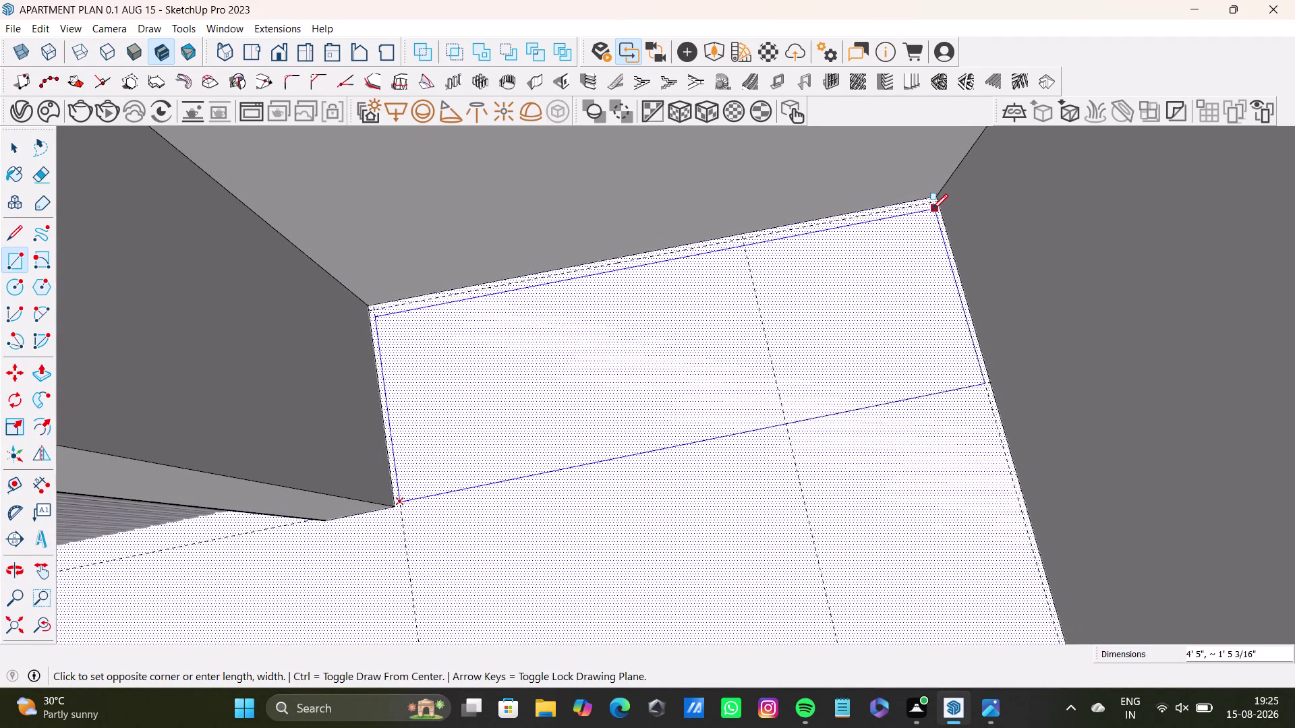
Cancel the unfinished rectangle so no new edges appear on the ceiling.
key(space)
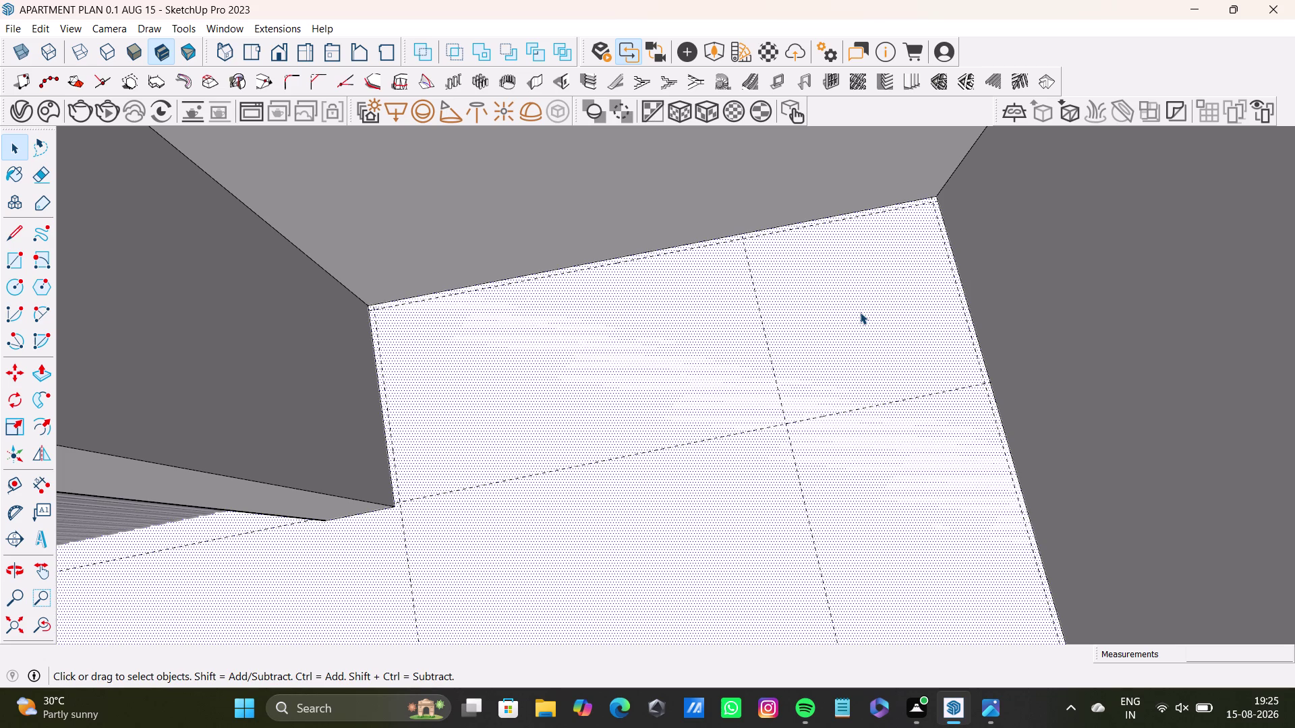
key(space)
Draw the first L edge from the left ceiling corner to the right ceiling corner.
click(8, 235)
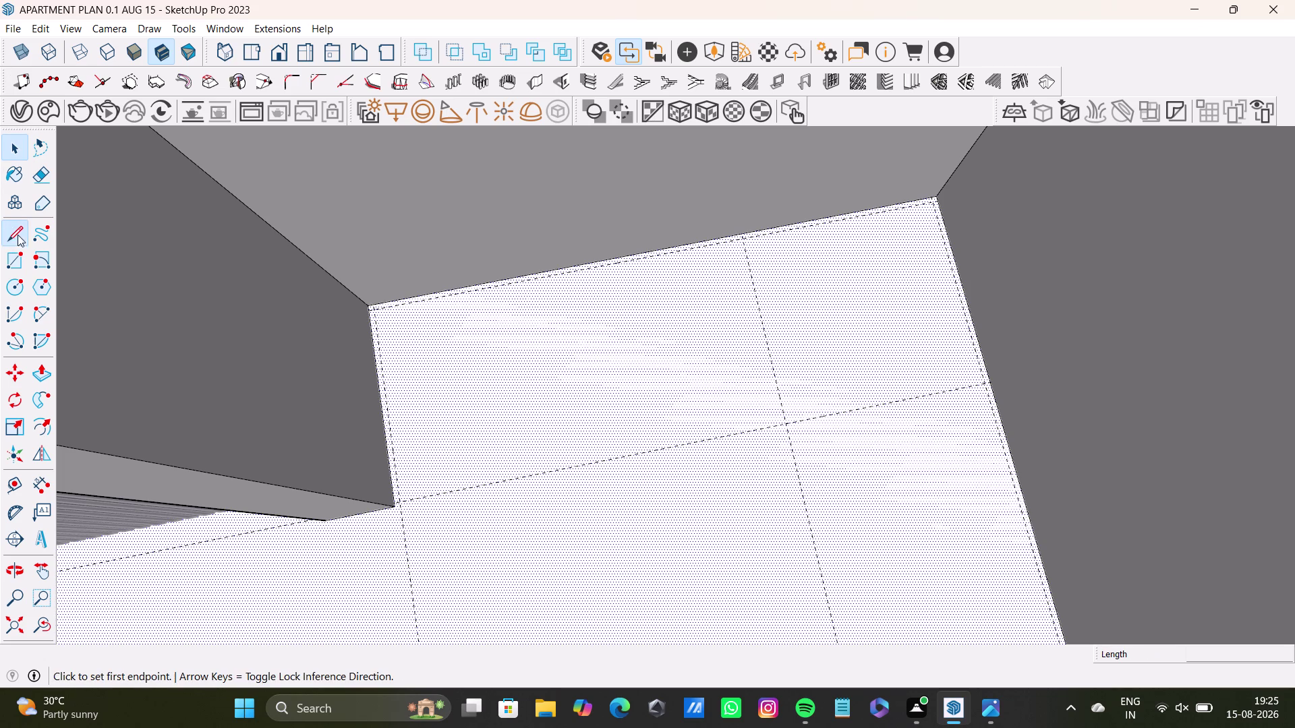
scroll(up, 3)
scroll(up, 3)
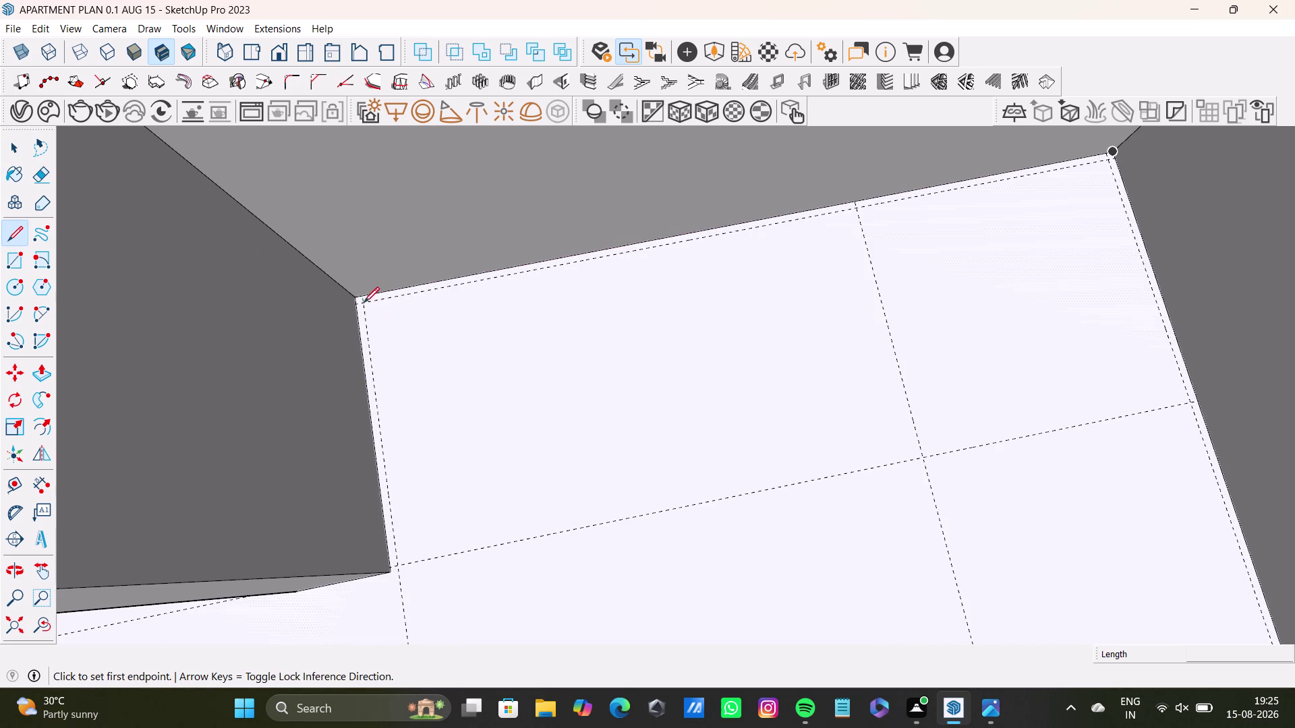
click(364, 302)
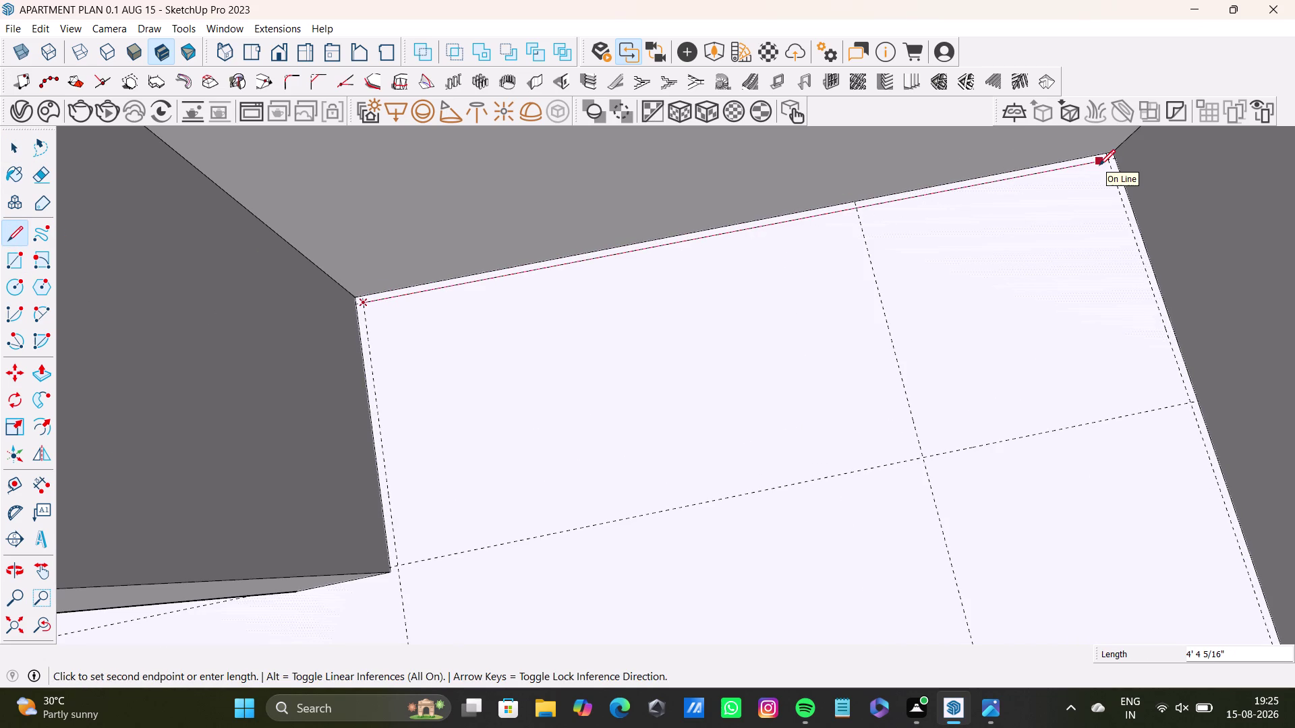
key(Right)
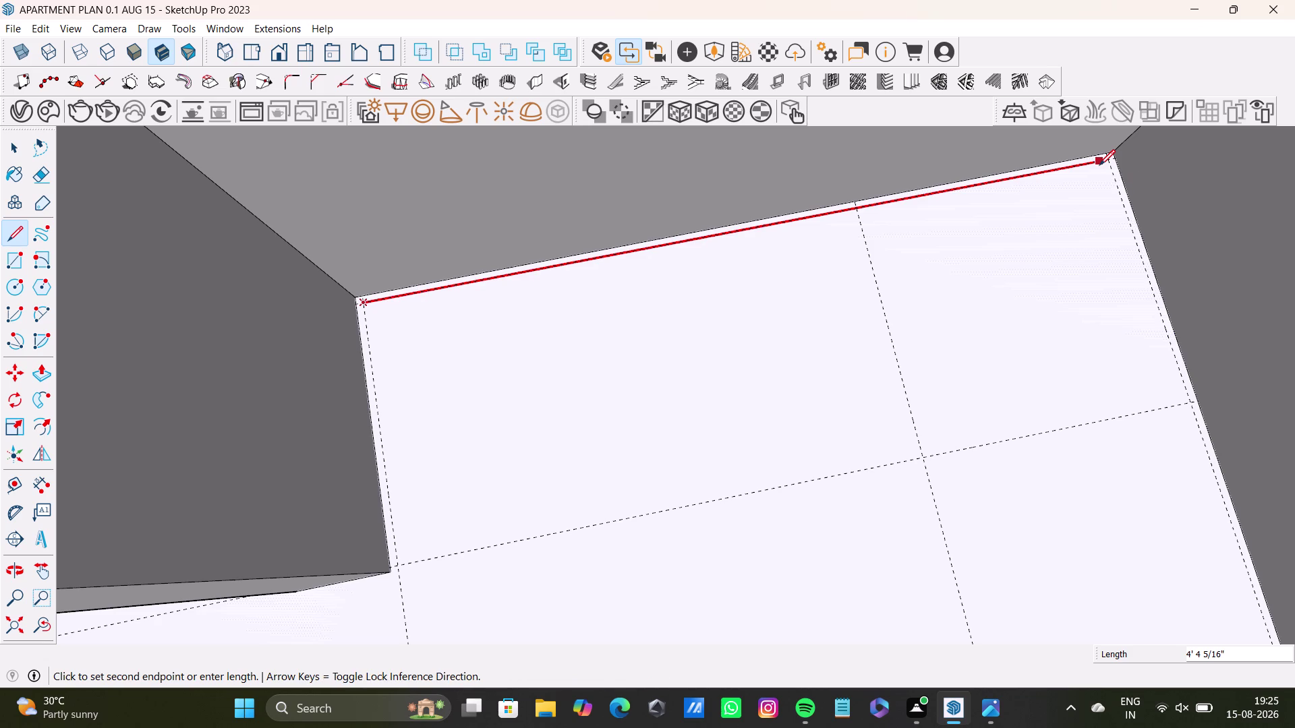
click(1106, 161)
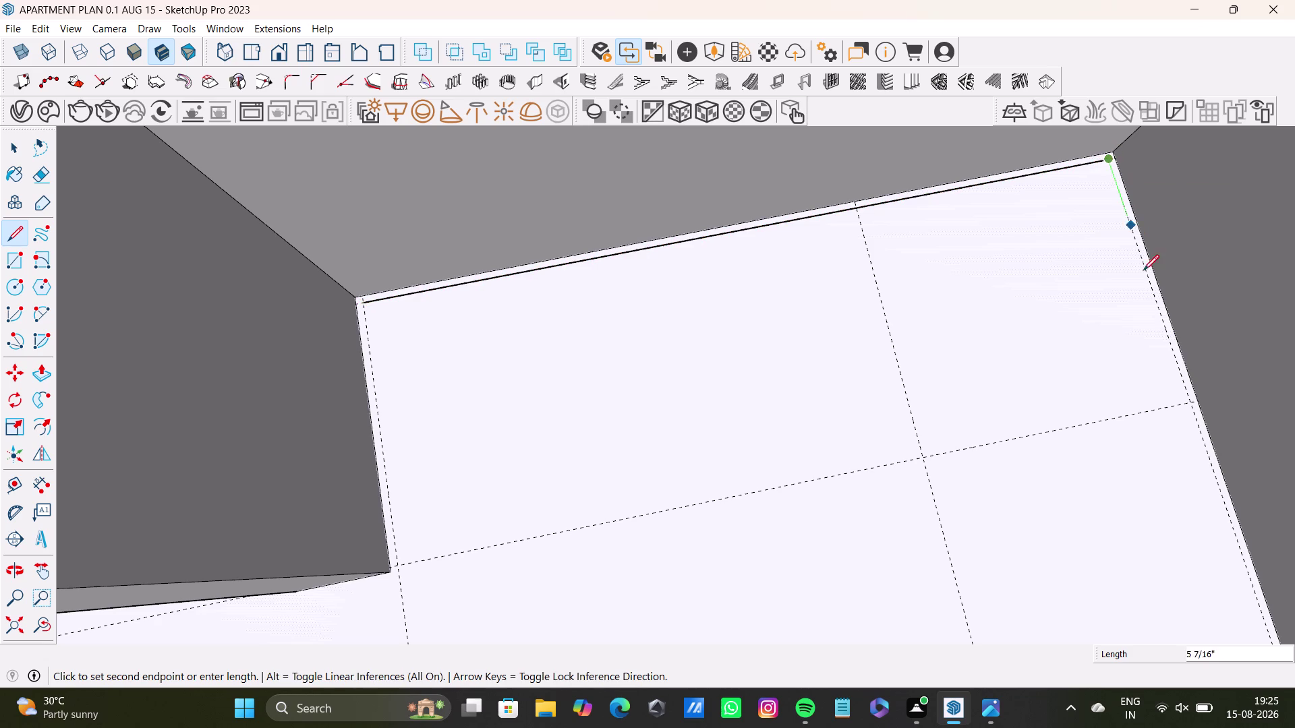
scroll(down, 3)
Trace an edge down the right wall to the guide line, then partway along it.
middle_drag(1151, 347, 1064, 296)
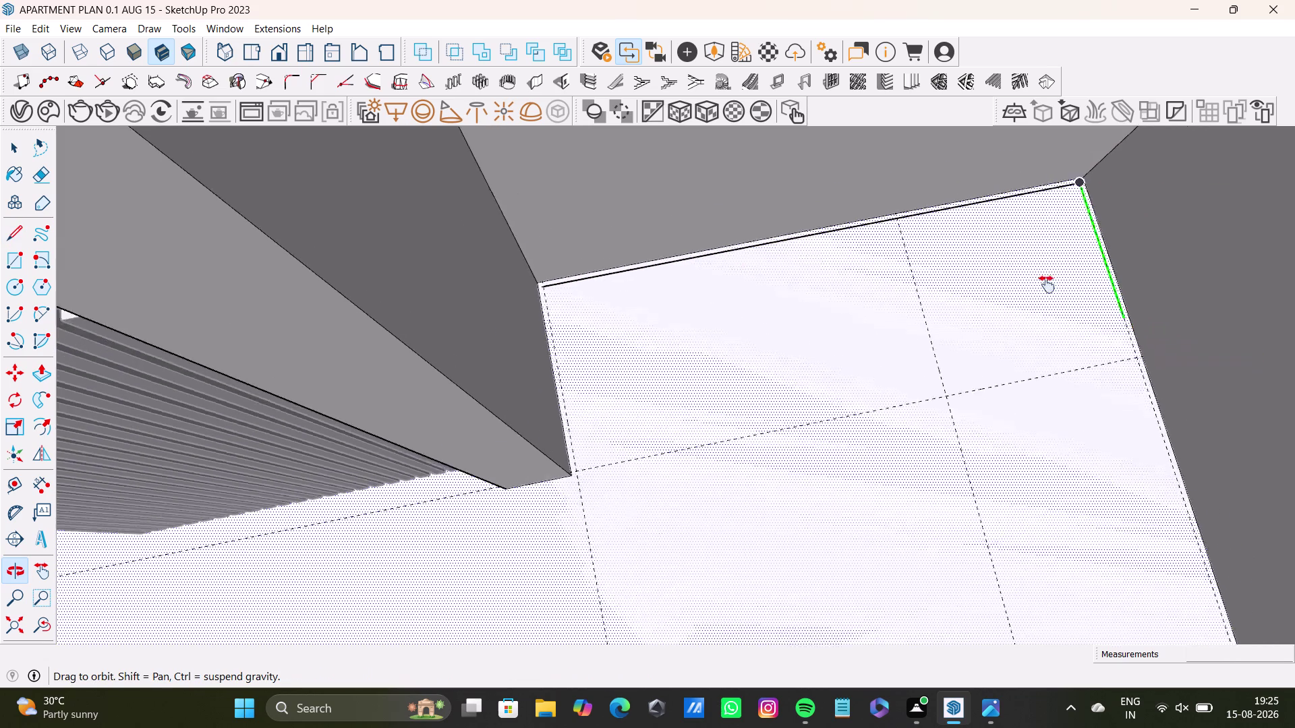
middle_drag(1064, 296, 1043, 240)
scroll(down, 3)
middle_drag(1063, 326, 1004, 271)
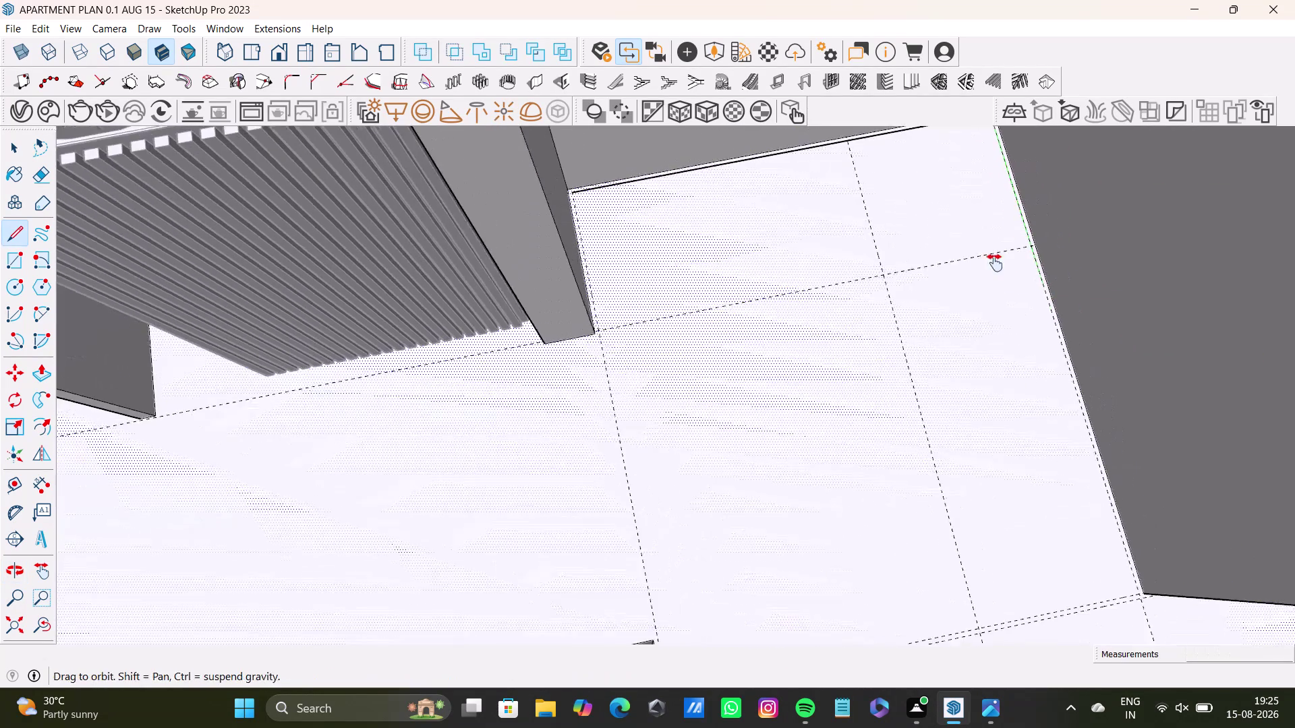
middle_drag(1004, 271, 978, 254)
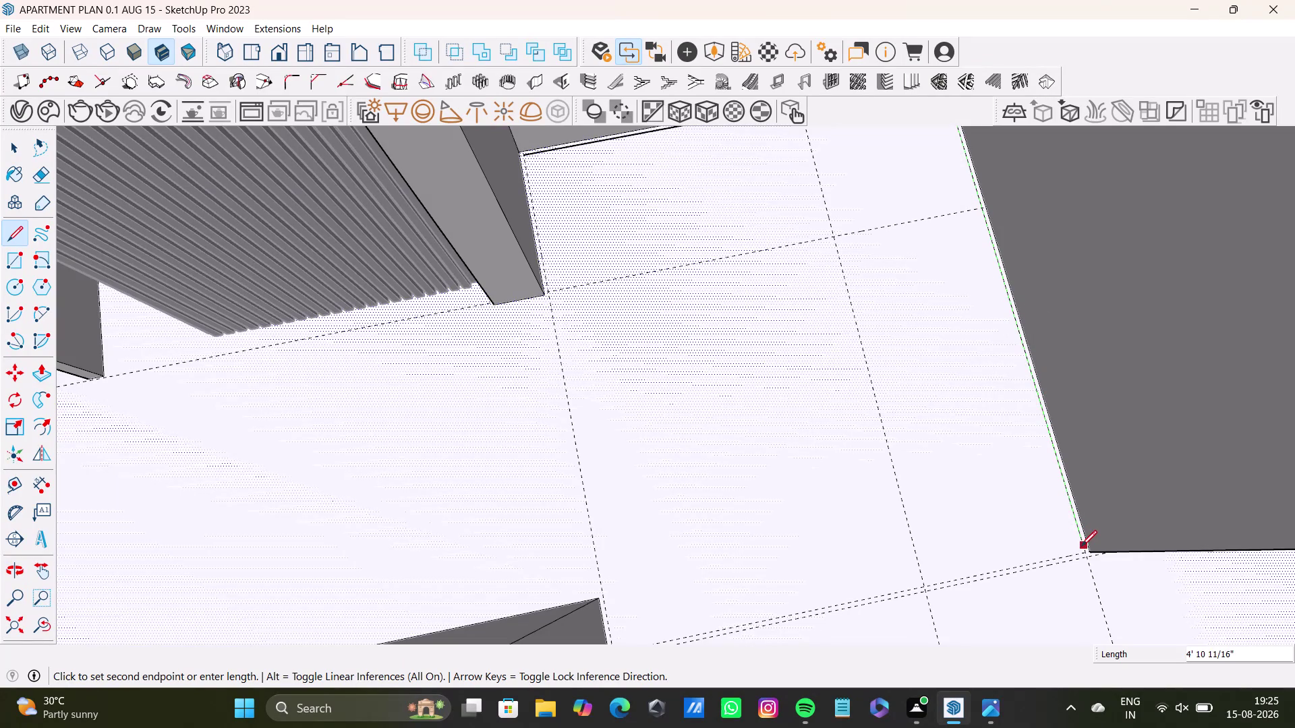
key(Right)
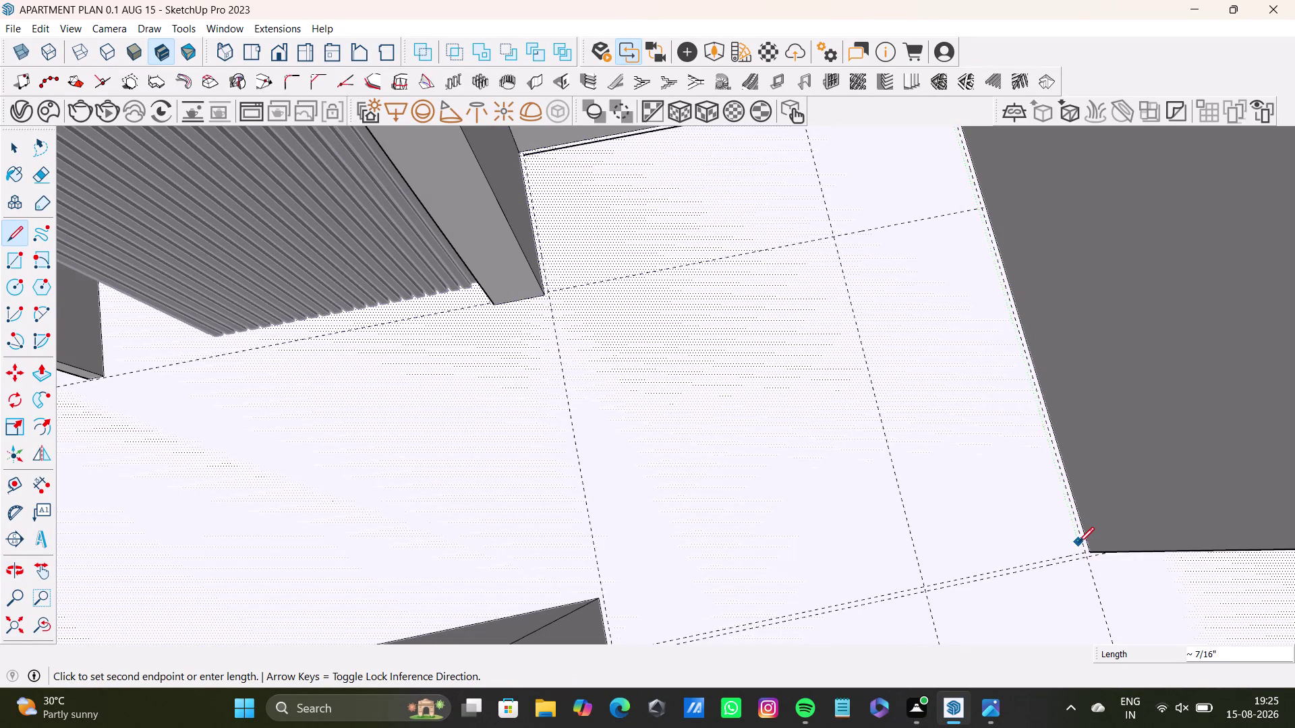
key(Left)
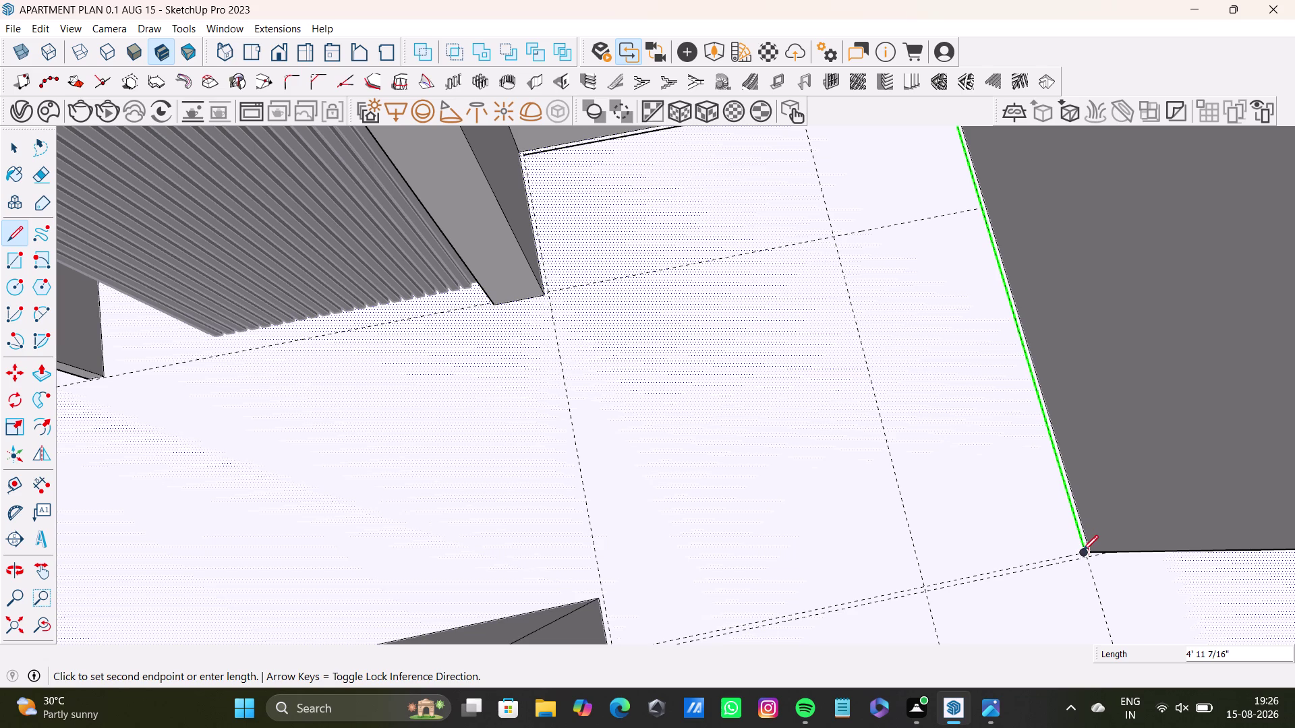
click(1083, 552)
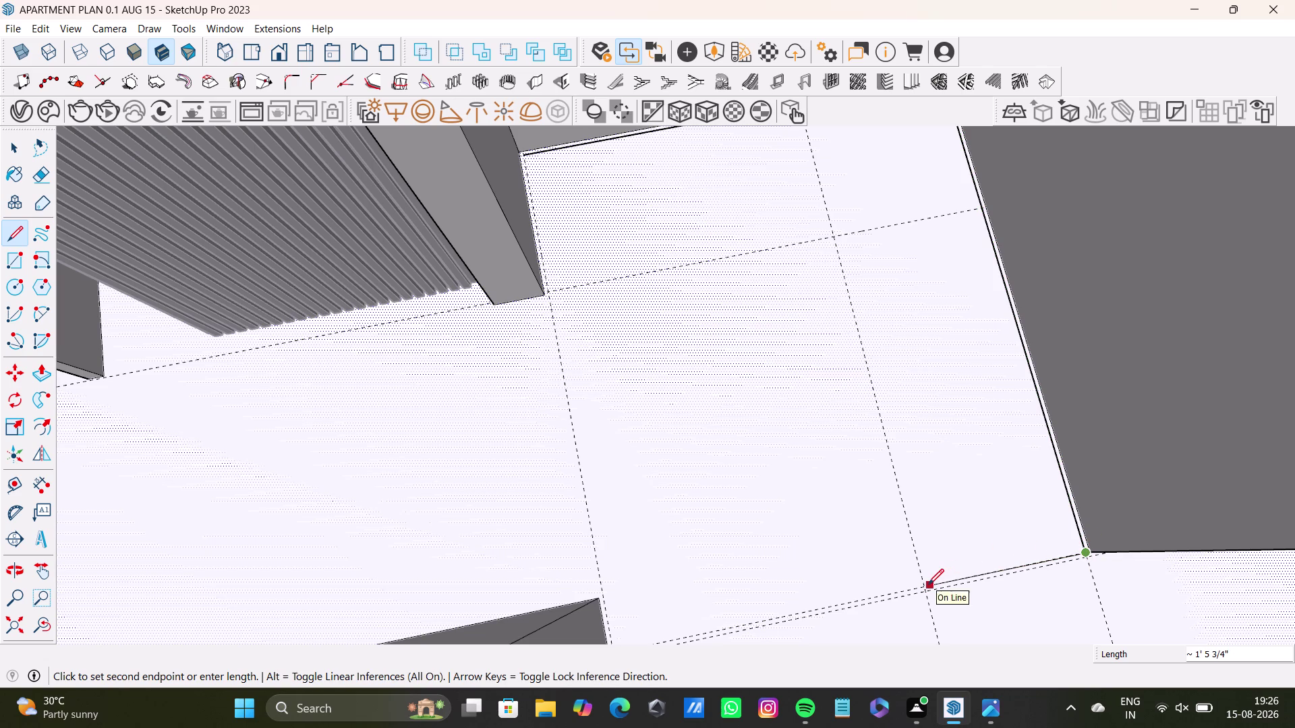
click(925, 585)
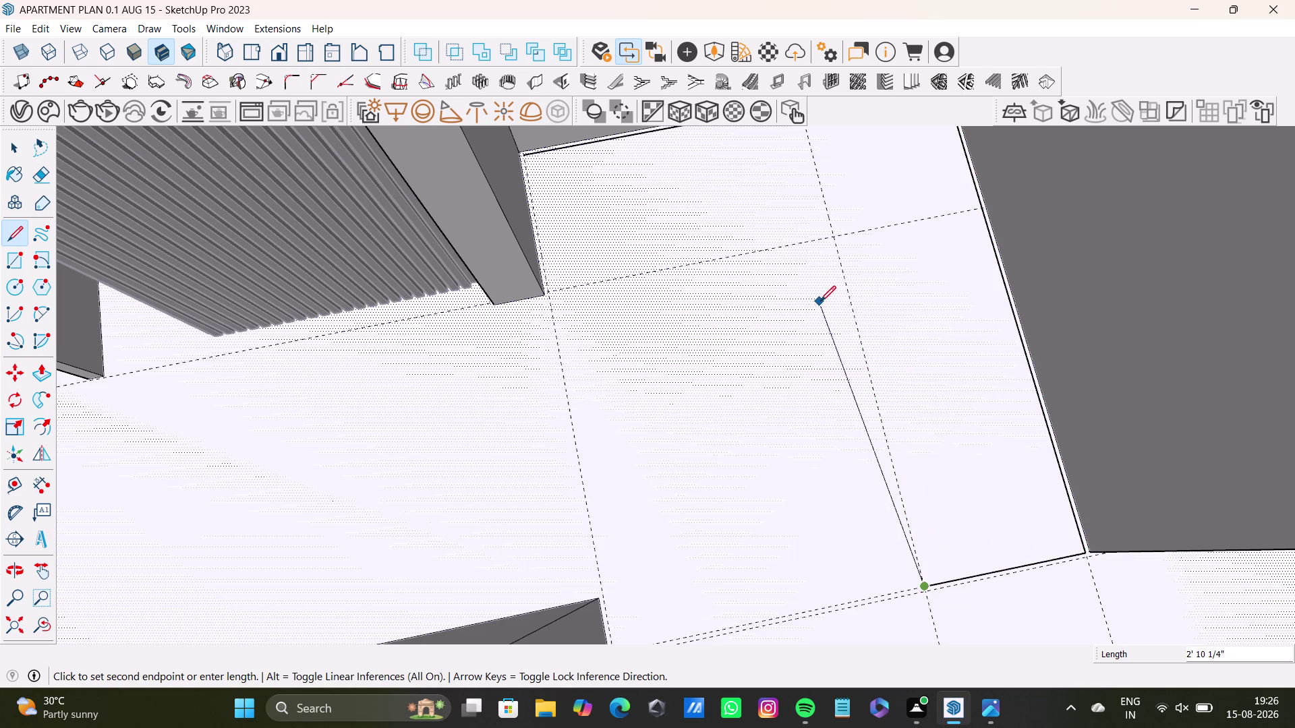
Add the inner corner and close the L outline at the wall corner.
middle_drag(828, 263, 835, 373)
scroll(up, 3)
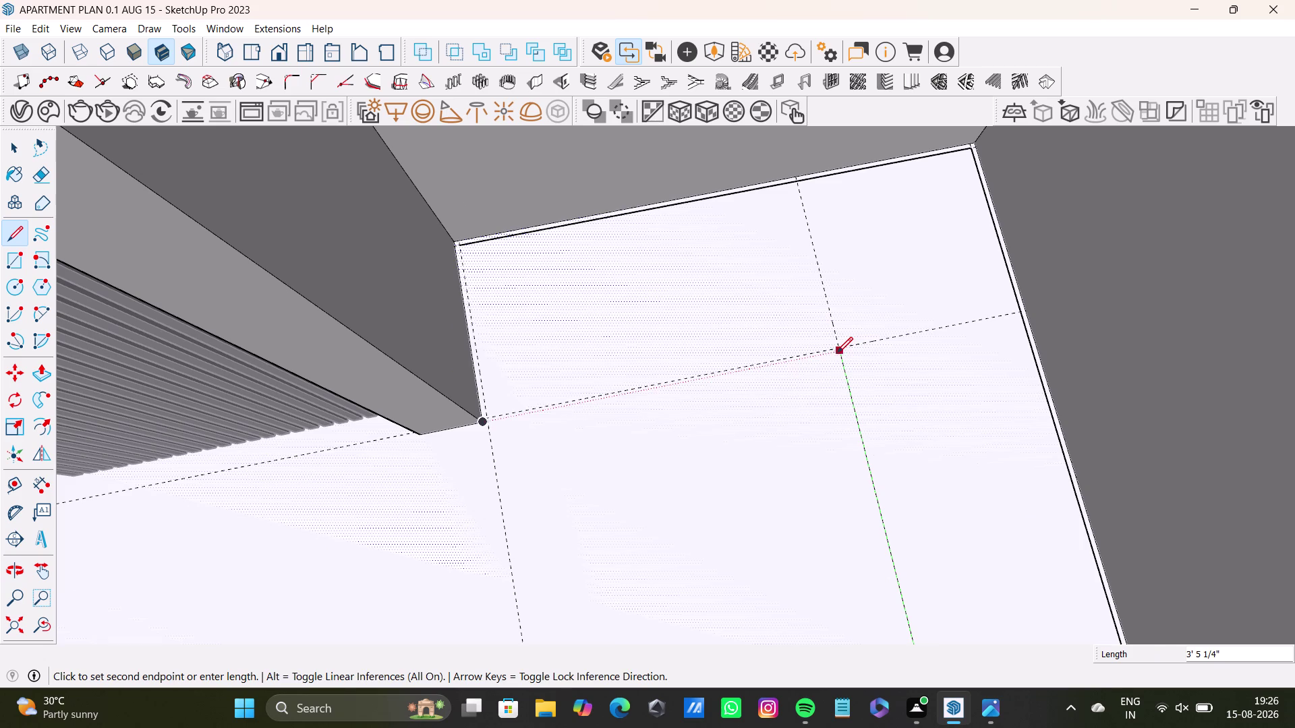
key(Left)
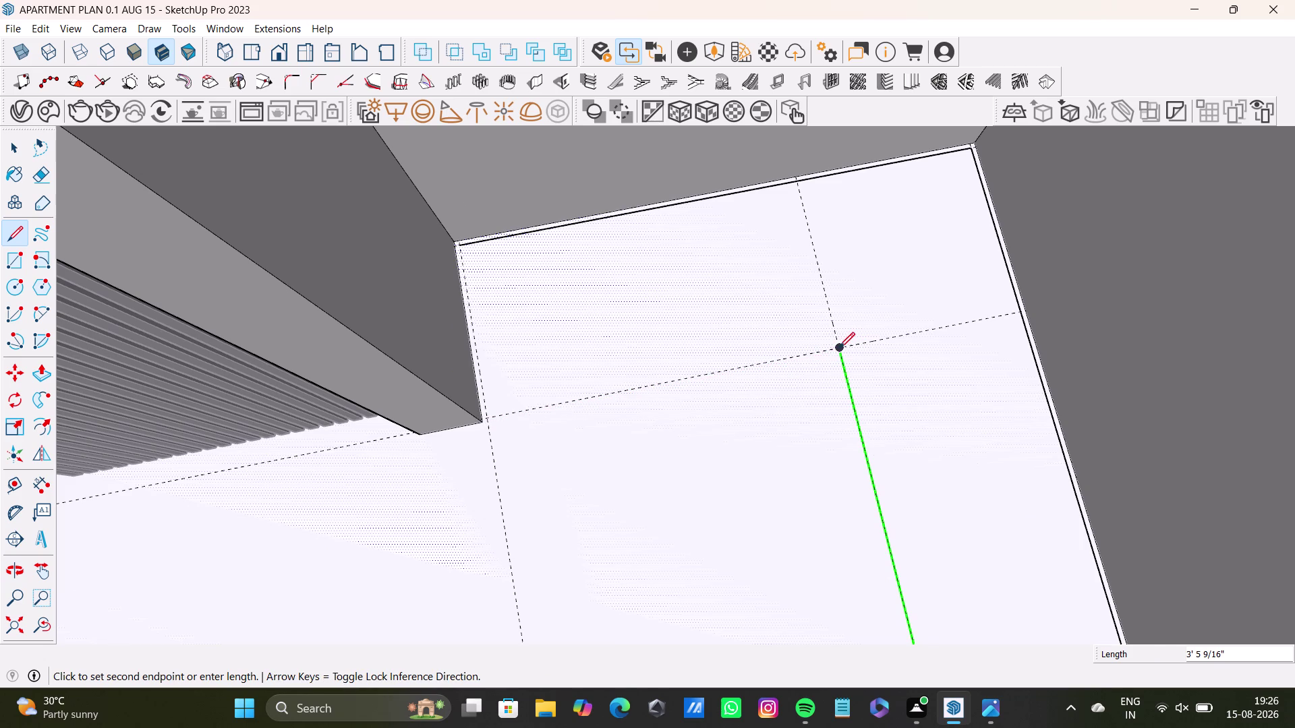
click(839, 348)
click(486, 413)
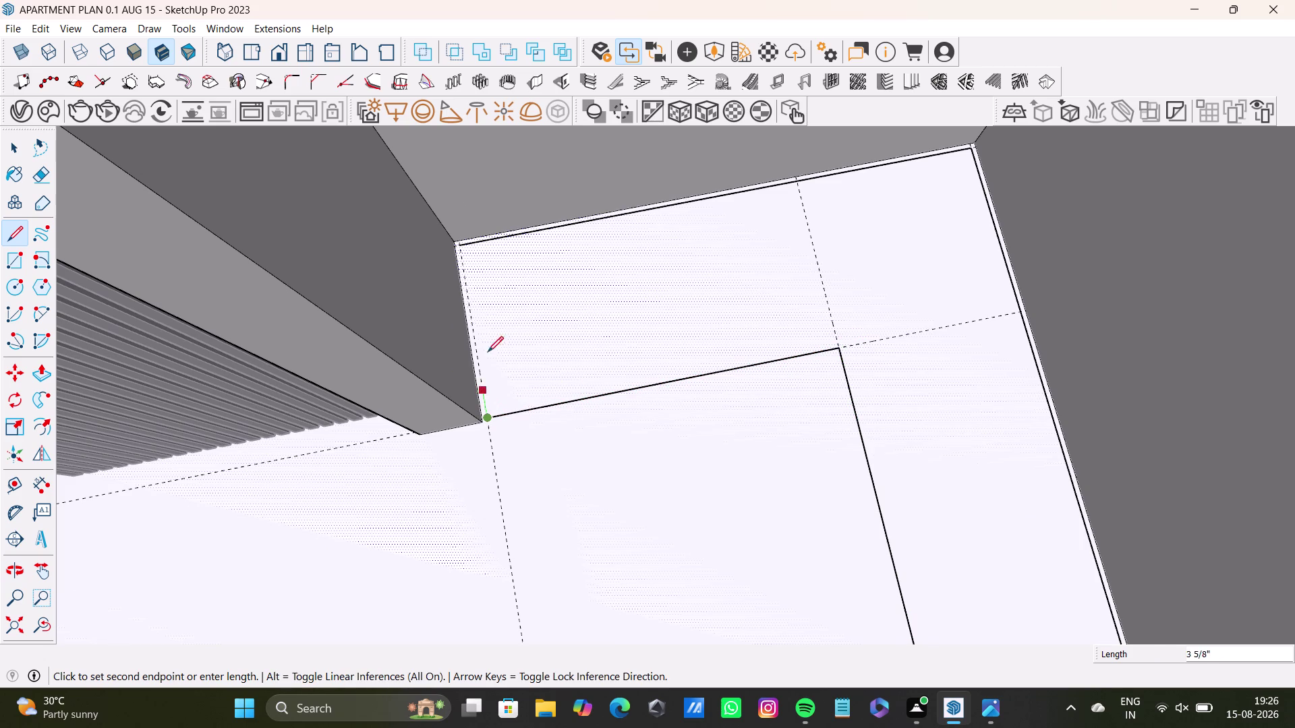
click(459, 244)
key(space)
scroll(down, 3)
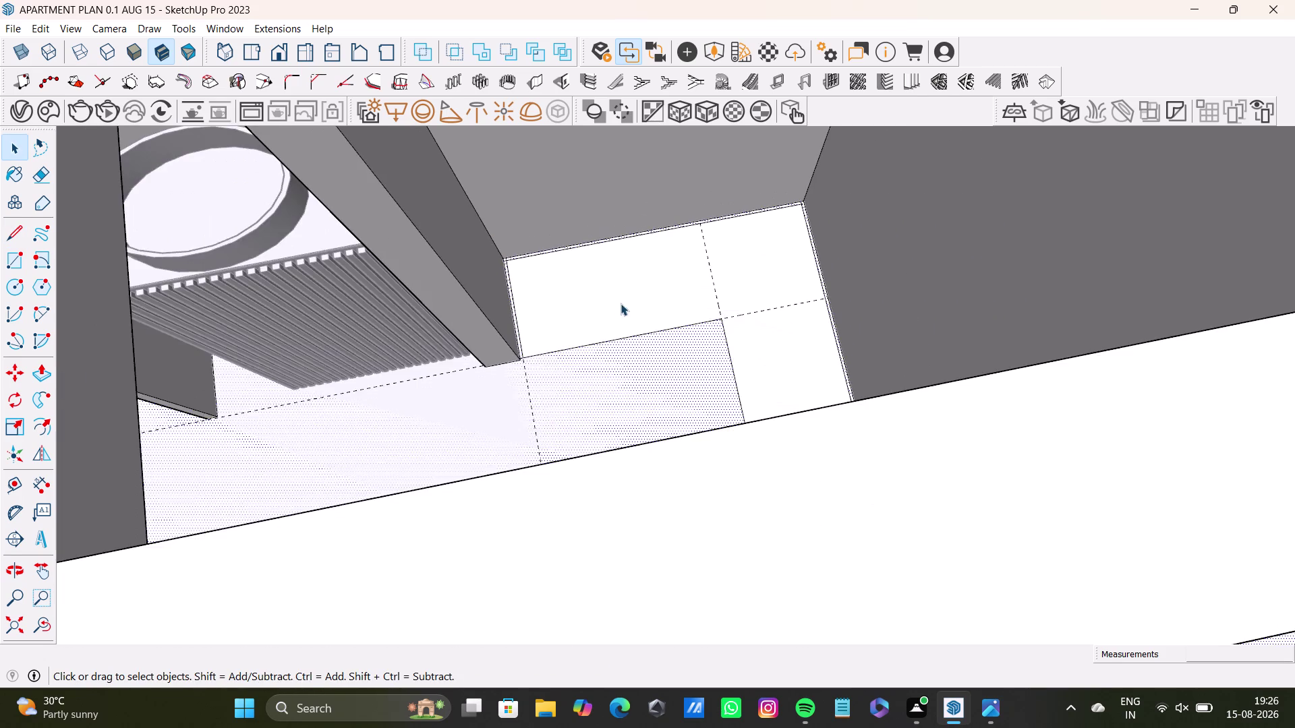
middle_drag(620, 304, 644, 428)
middle_drag(646, 437, 777, 440)
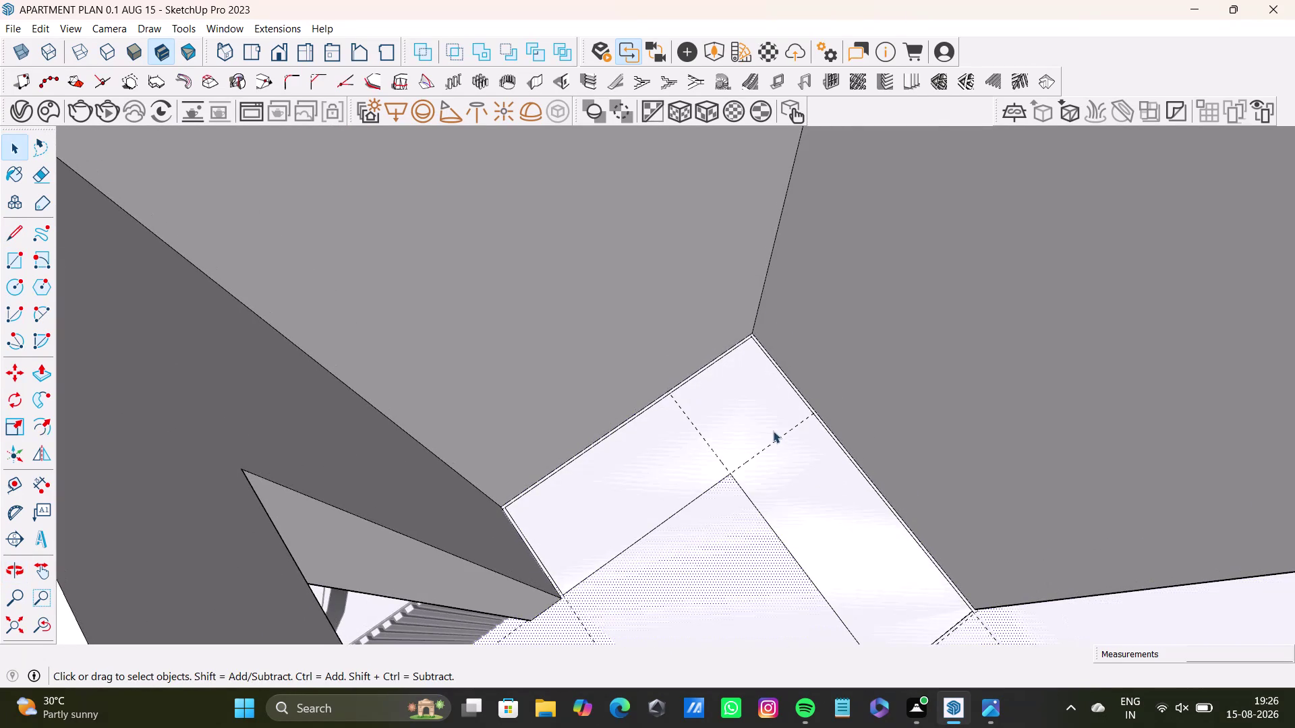
Push/pull the L-shaped face 8' 3 3/8" into a solid bulkhead block.
key(space)
click(770, 423)
scroll(down, 3)
middle_drag(759, 420, 725, 434)
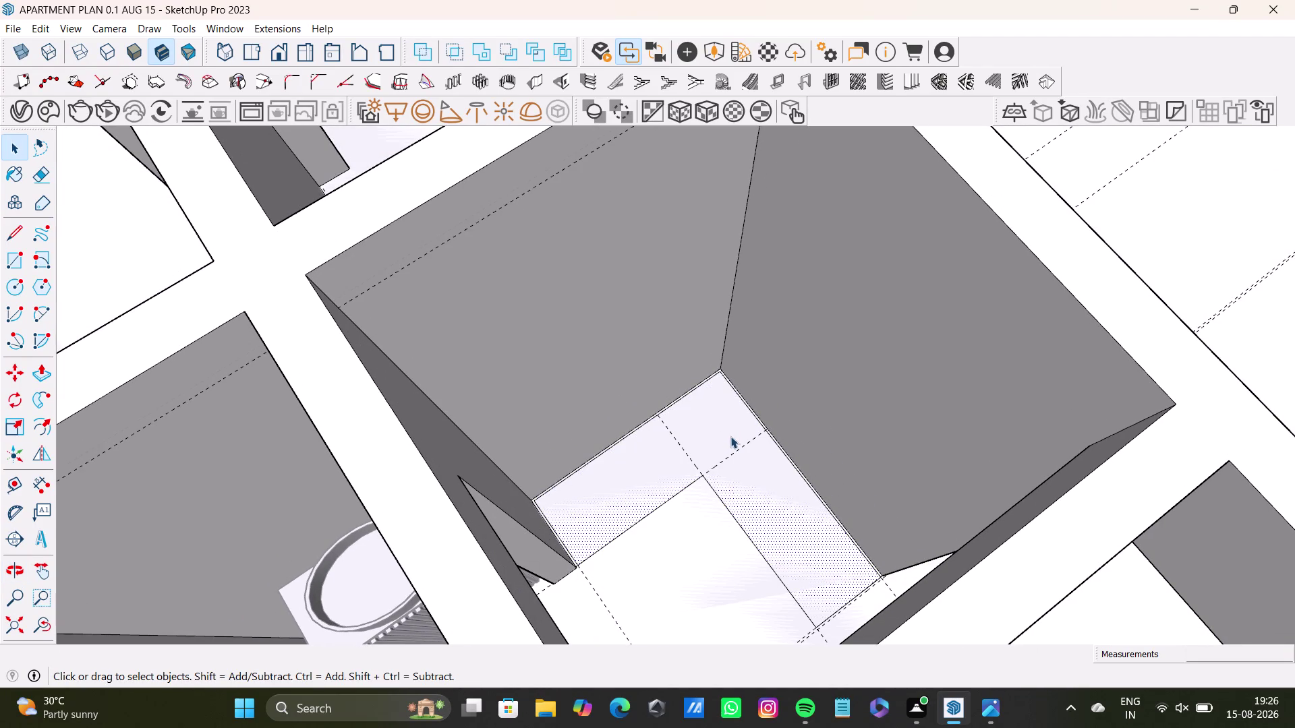
key(p)
drag(729, 436, 712, 187)
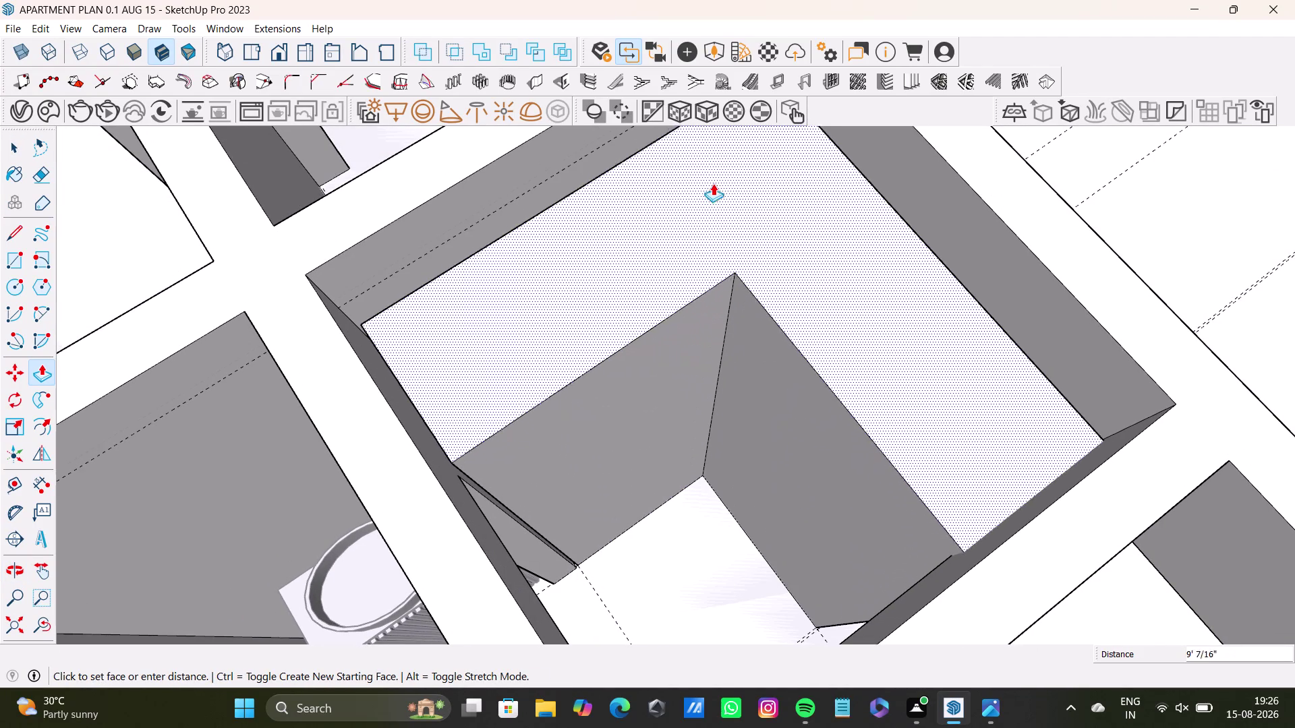
drag(712, 187, 729, 210)
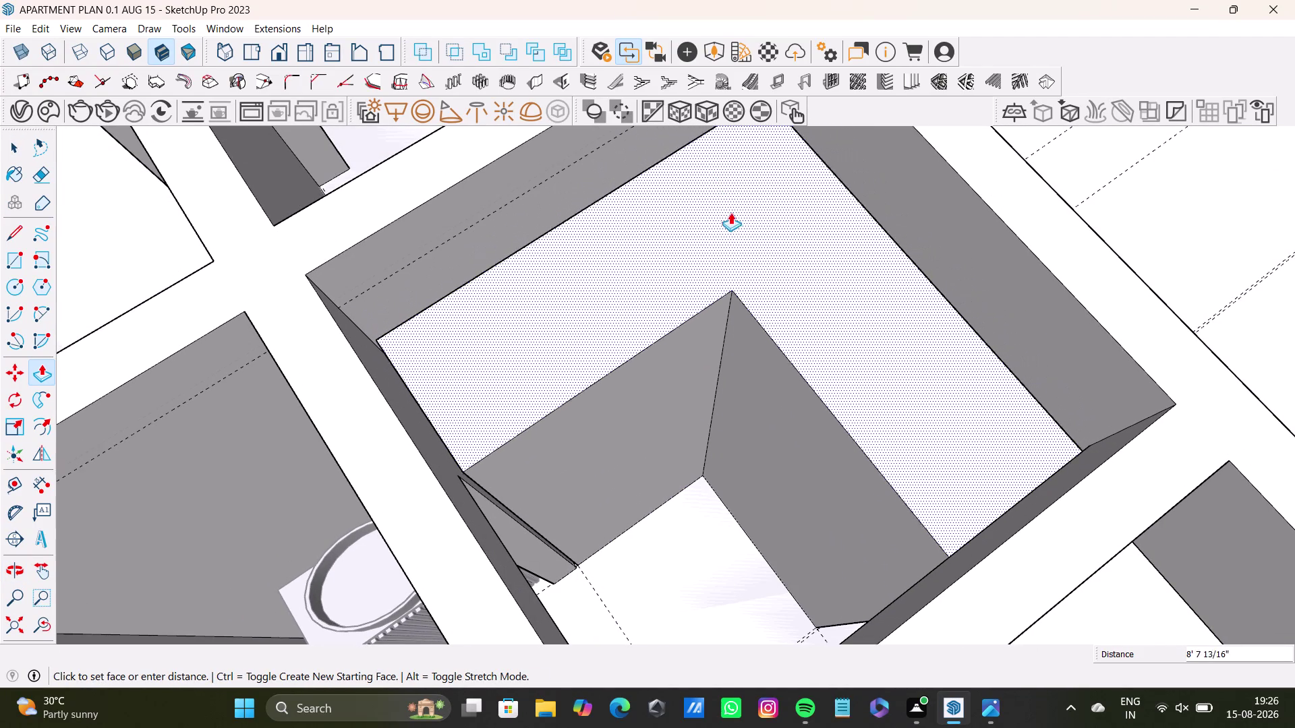
drag(730, 209, 735, 227)
Orbit around the extruded L block to inspect its top and inner corner faces.
middle_drag(789, 325, 633, 157)
scroll(down, 3)
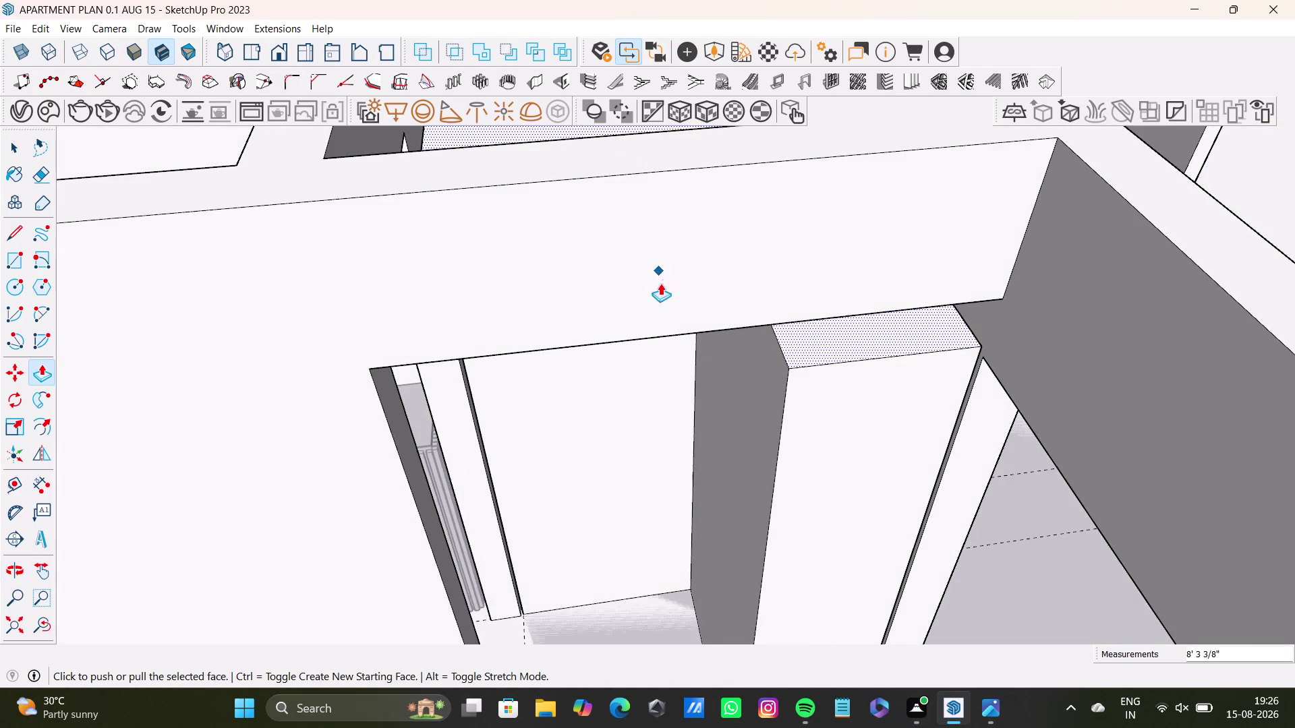
scroll(down, 3)
middle_drag(685, 417, 757, 649)
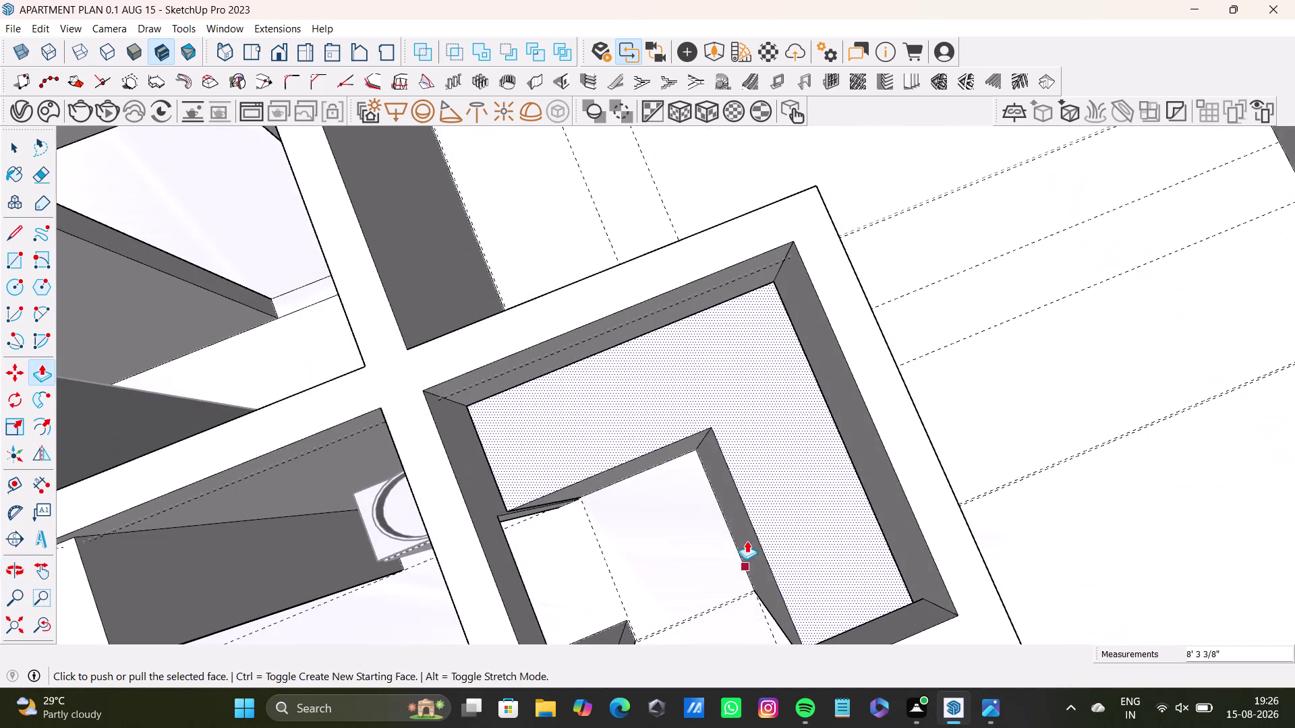
scroll(up, 3)
middle_drag(747, 496, 714, 457)
middle_drag(711, 459, 810, 418)
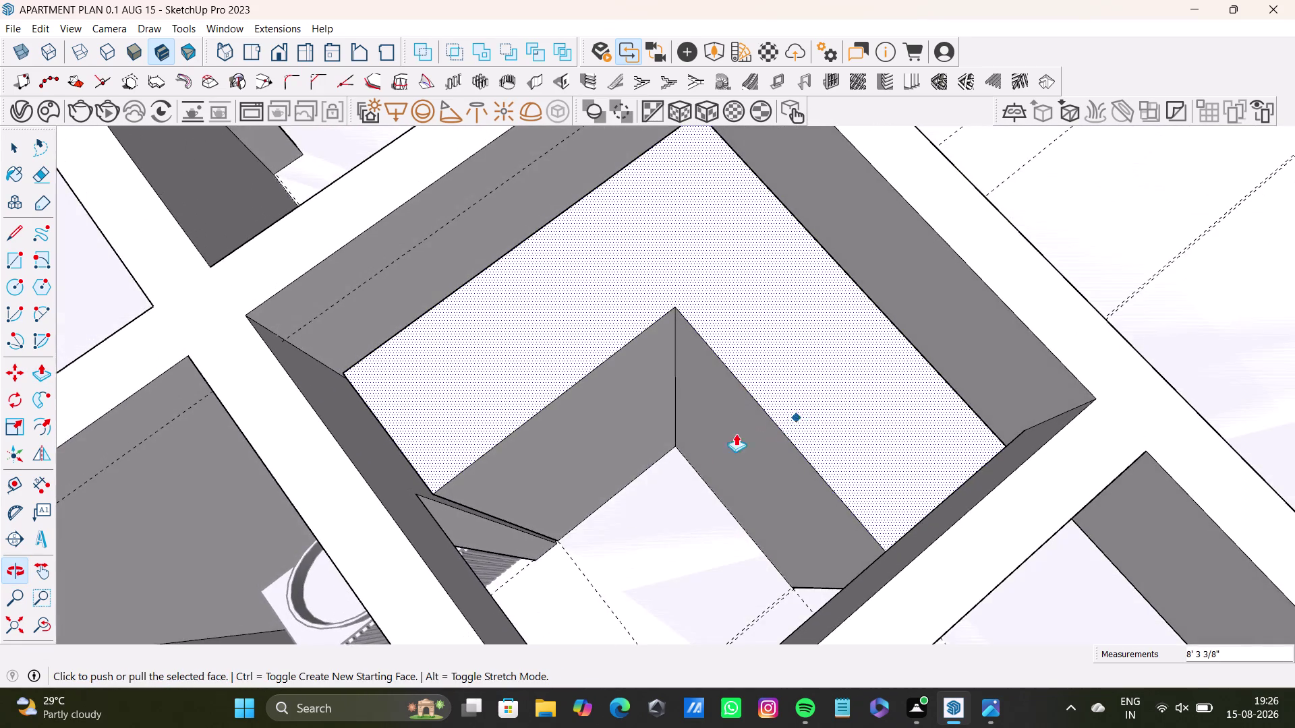
scroll(up, 3)
middle_drag(708, 439, 688, 484)
middle_drag(714, 499, 768, 410)
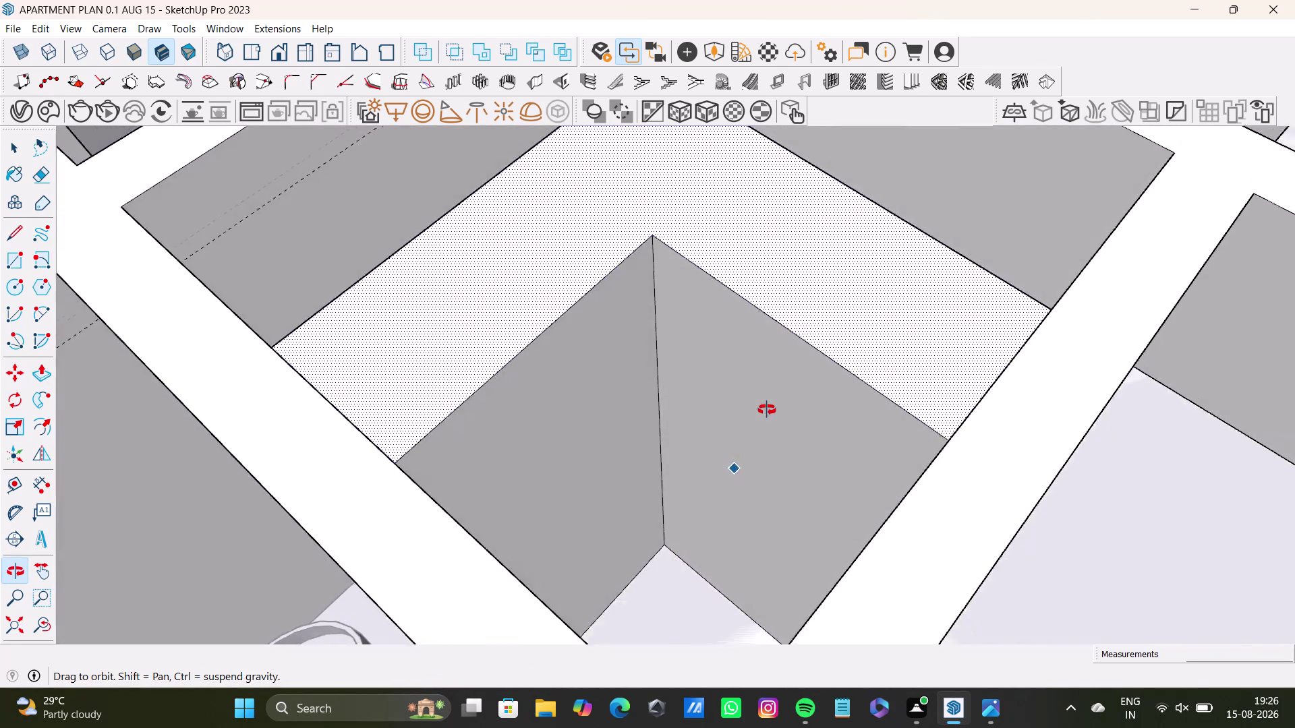
middle_drag(768, 410, 743, 446)
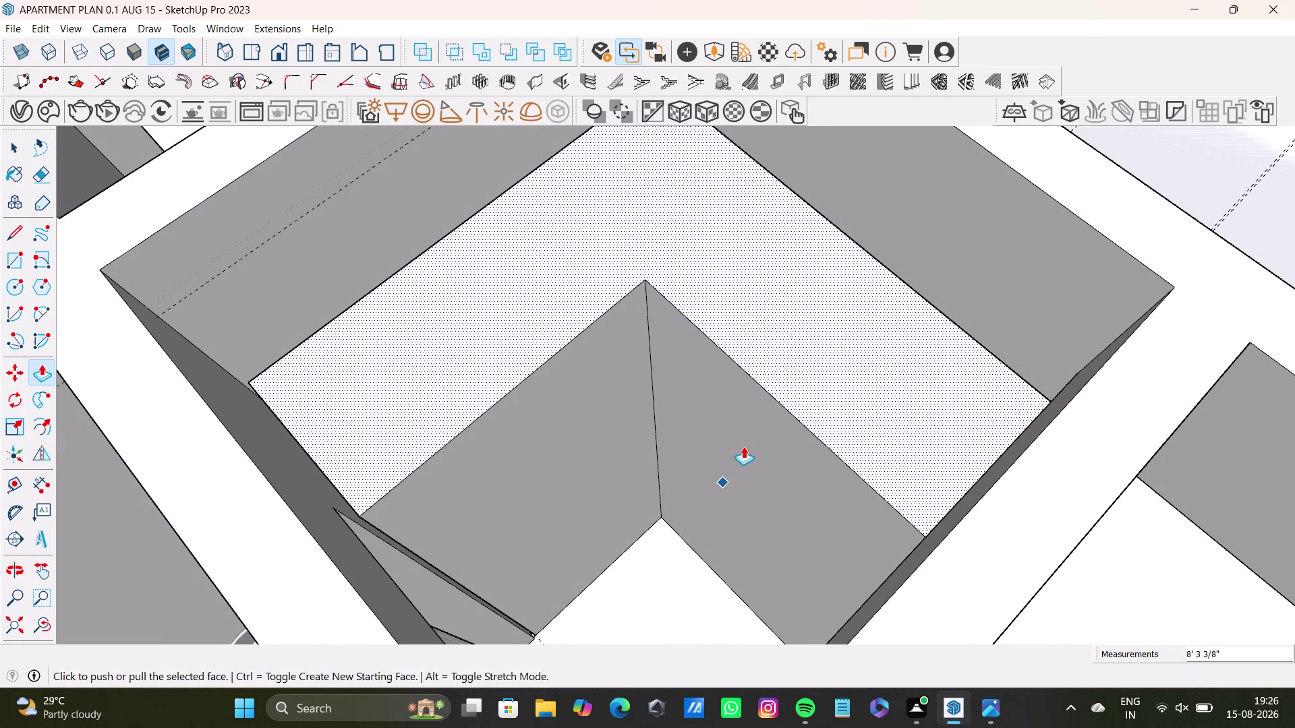